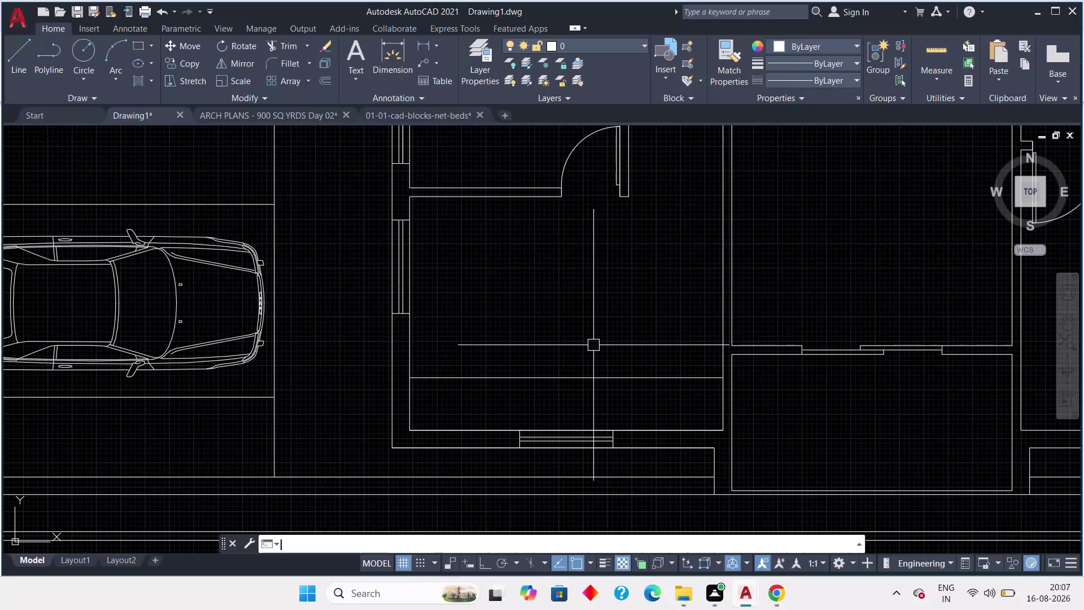
Offset the room's left wall line 2'-3" inward to create an inner wall line.
text(2)
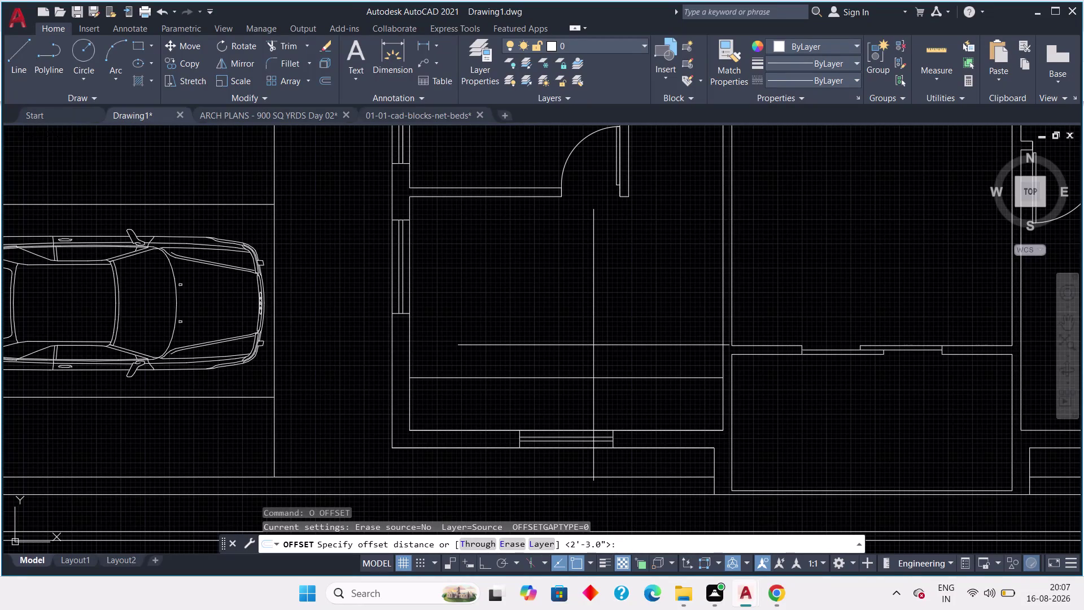
text('3")
key(space)
click(411, 355)
click(454, 350)
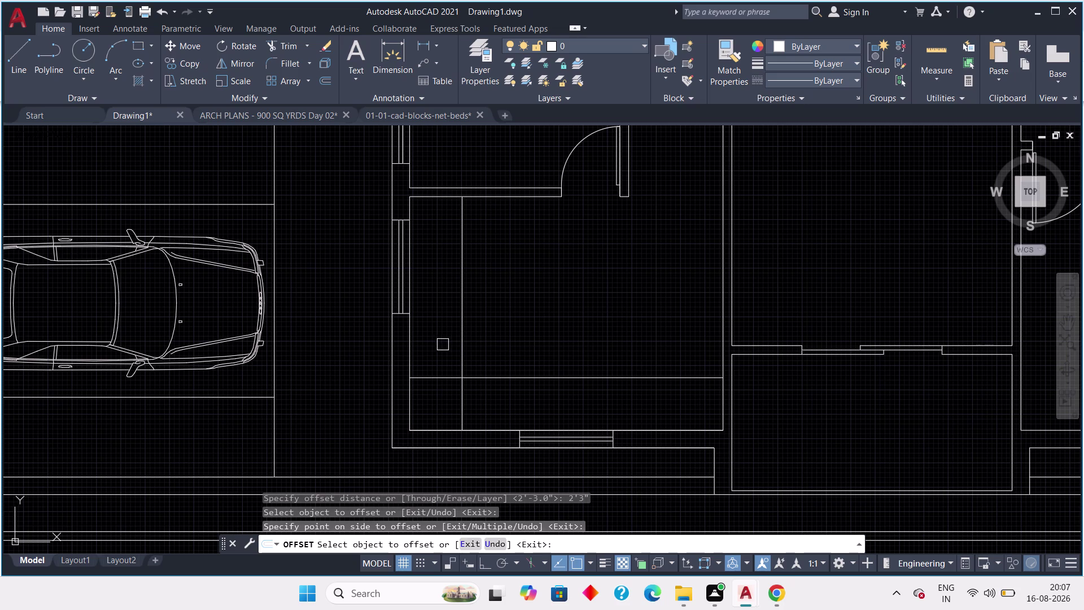
key(Escape)
Grip-stretch the inner horizontal wall line's left end to the new inner wall.
click(442, 377)
click(411, 377)
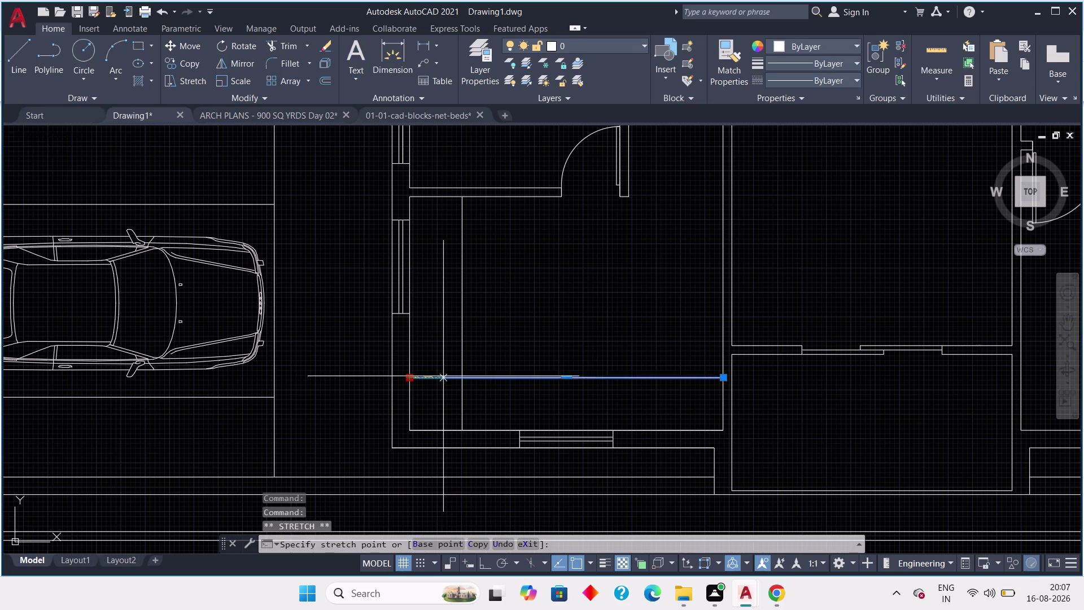
click(466, 379)
key(Escape)
Grip-shorten the new vertical wall line so its lower end meets the horizontal line.
click(463, 402)
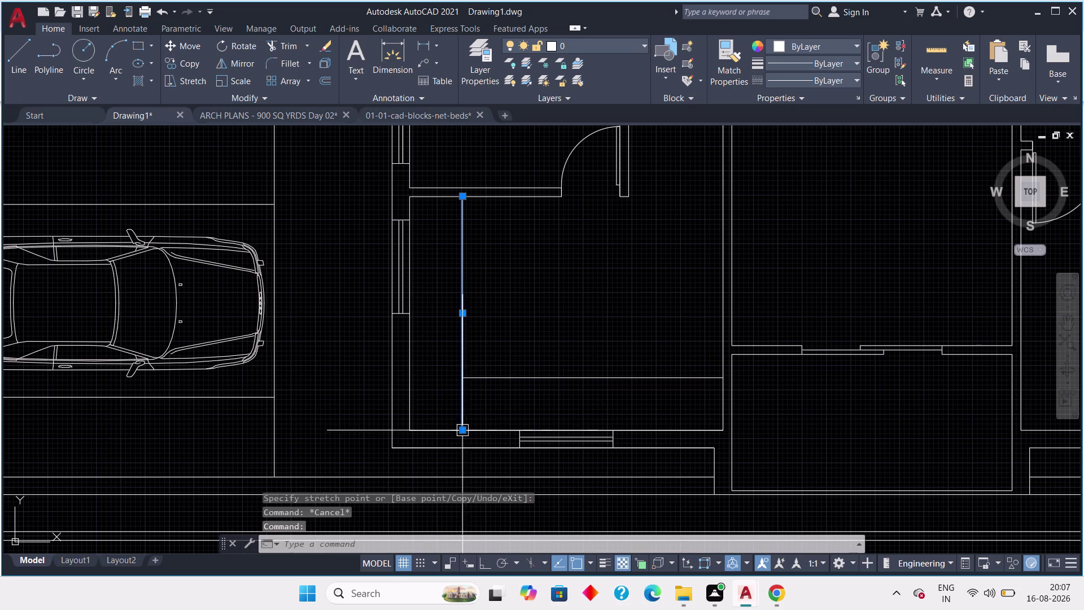
click(463, 432)
click(465, 380)
key(Escape)
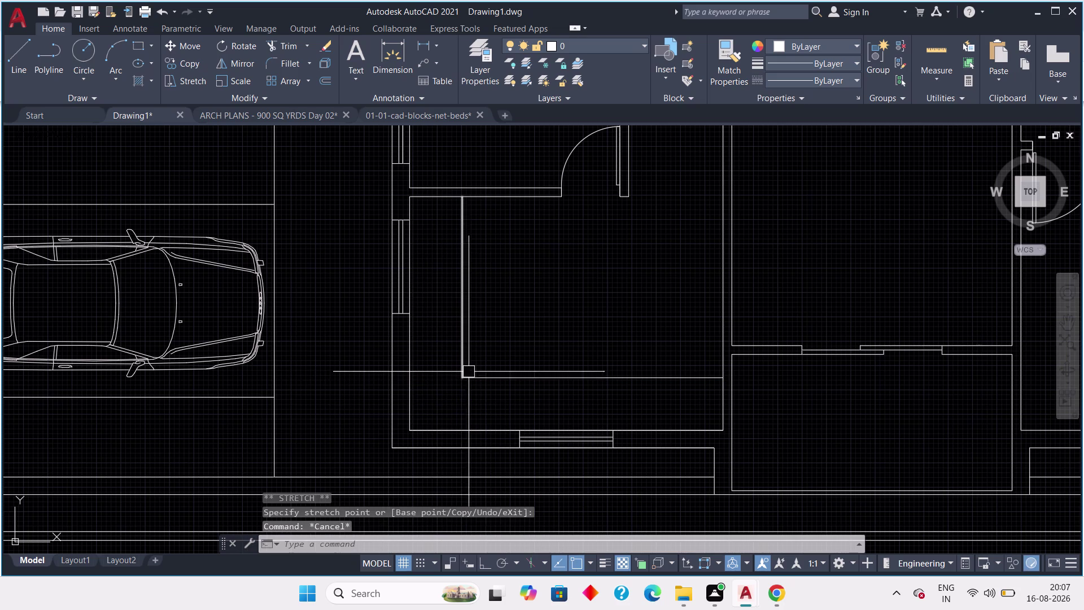
scroll(down, 3)
middle_click(478, 345)
scroll(up, 3)
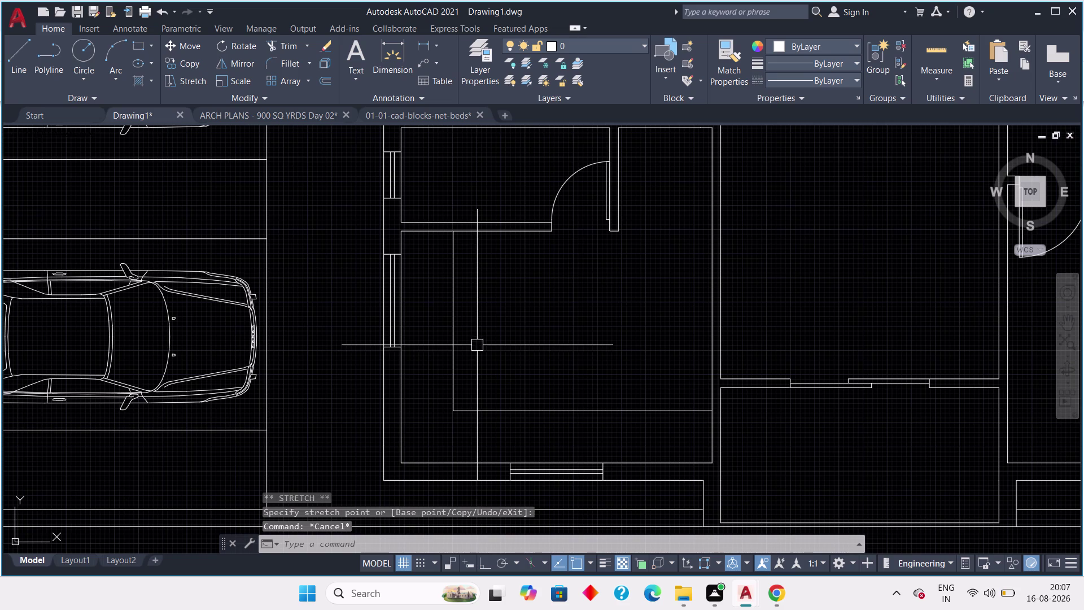
key(Escape)
key(Escape)
key(Escape)
key(Escape)
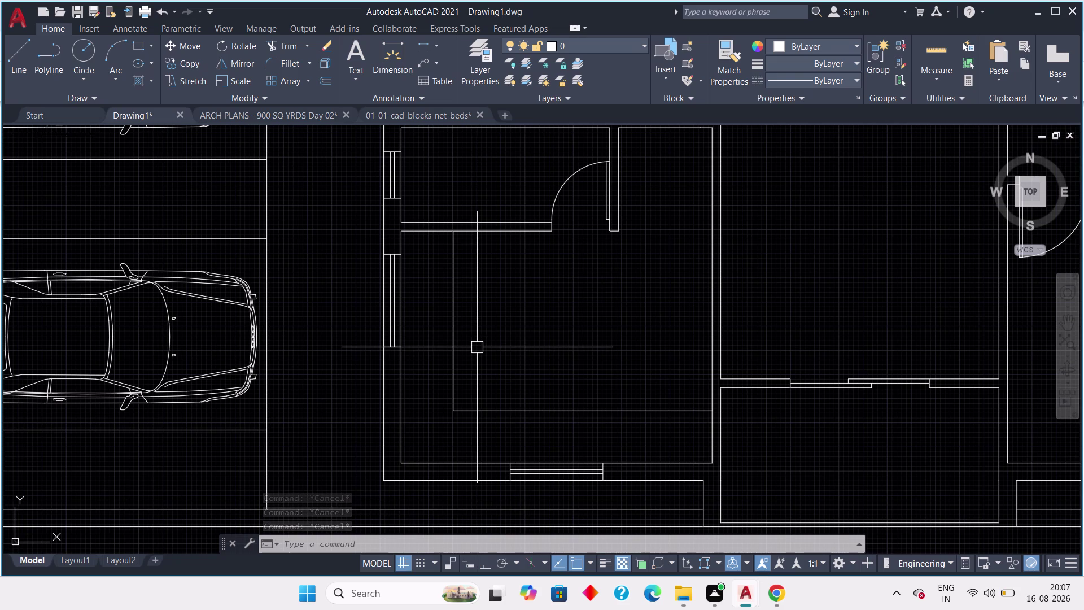
scroll(up, 3)
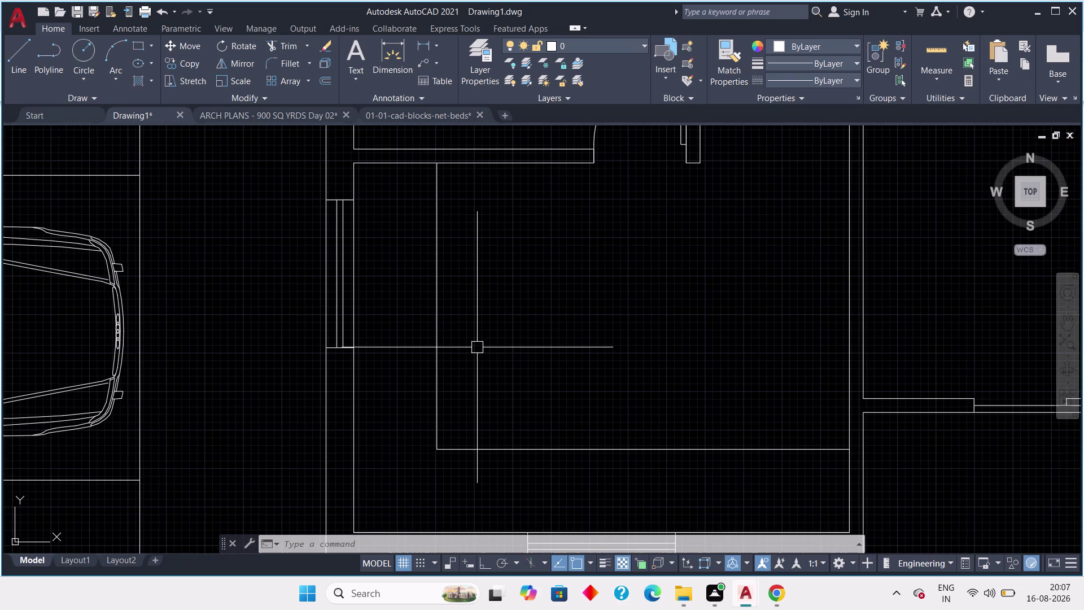